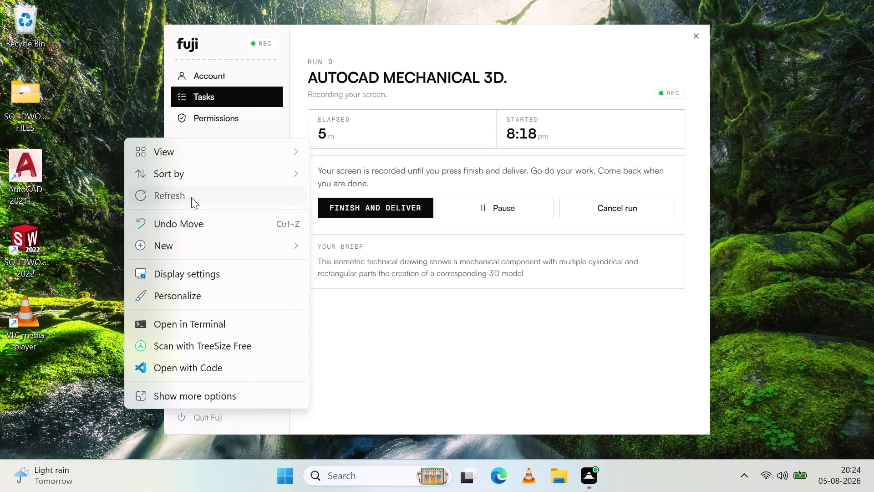
Close the desktop context menu and launch AutoCAD 2021 from its desktop shortcut.
right_click(105, 201)
click(168, 199)
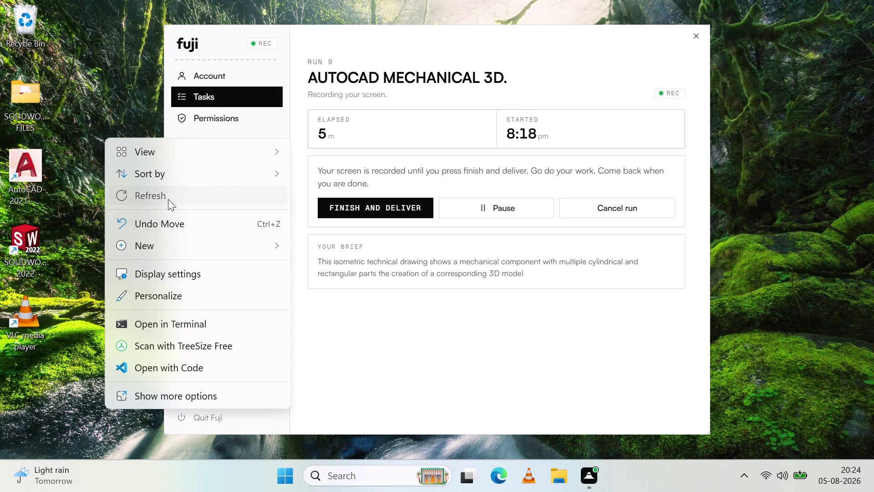
right_click(107, 194)
click(150, 197)
right_click(127, 186)
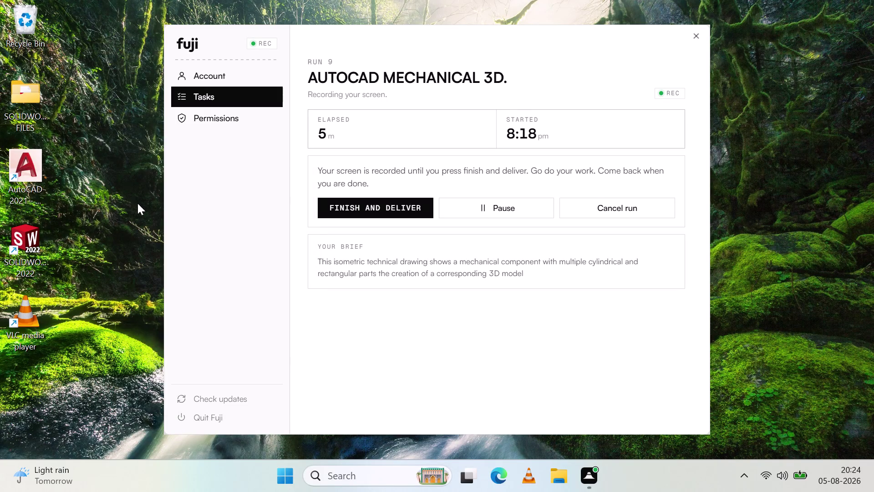
click(179, 195)
double_click(41, 171)
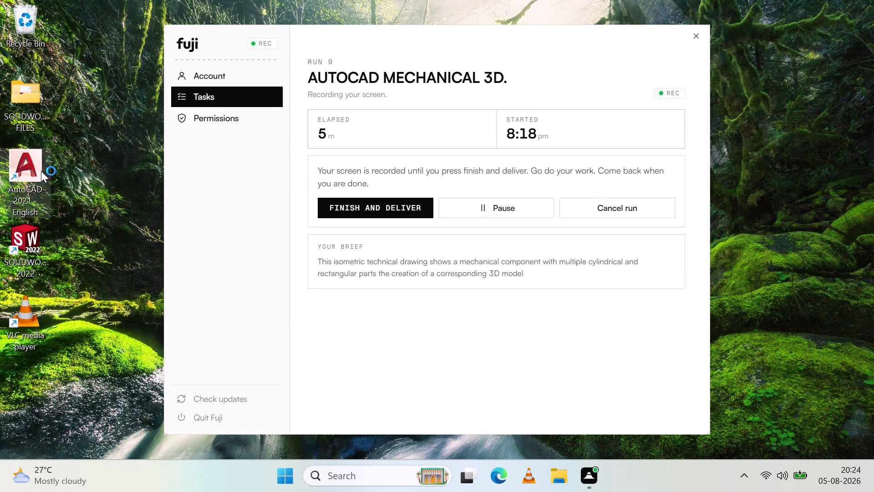